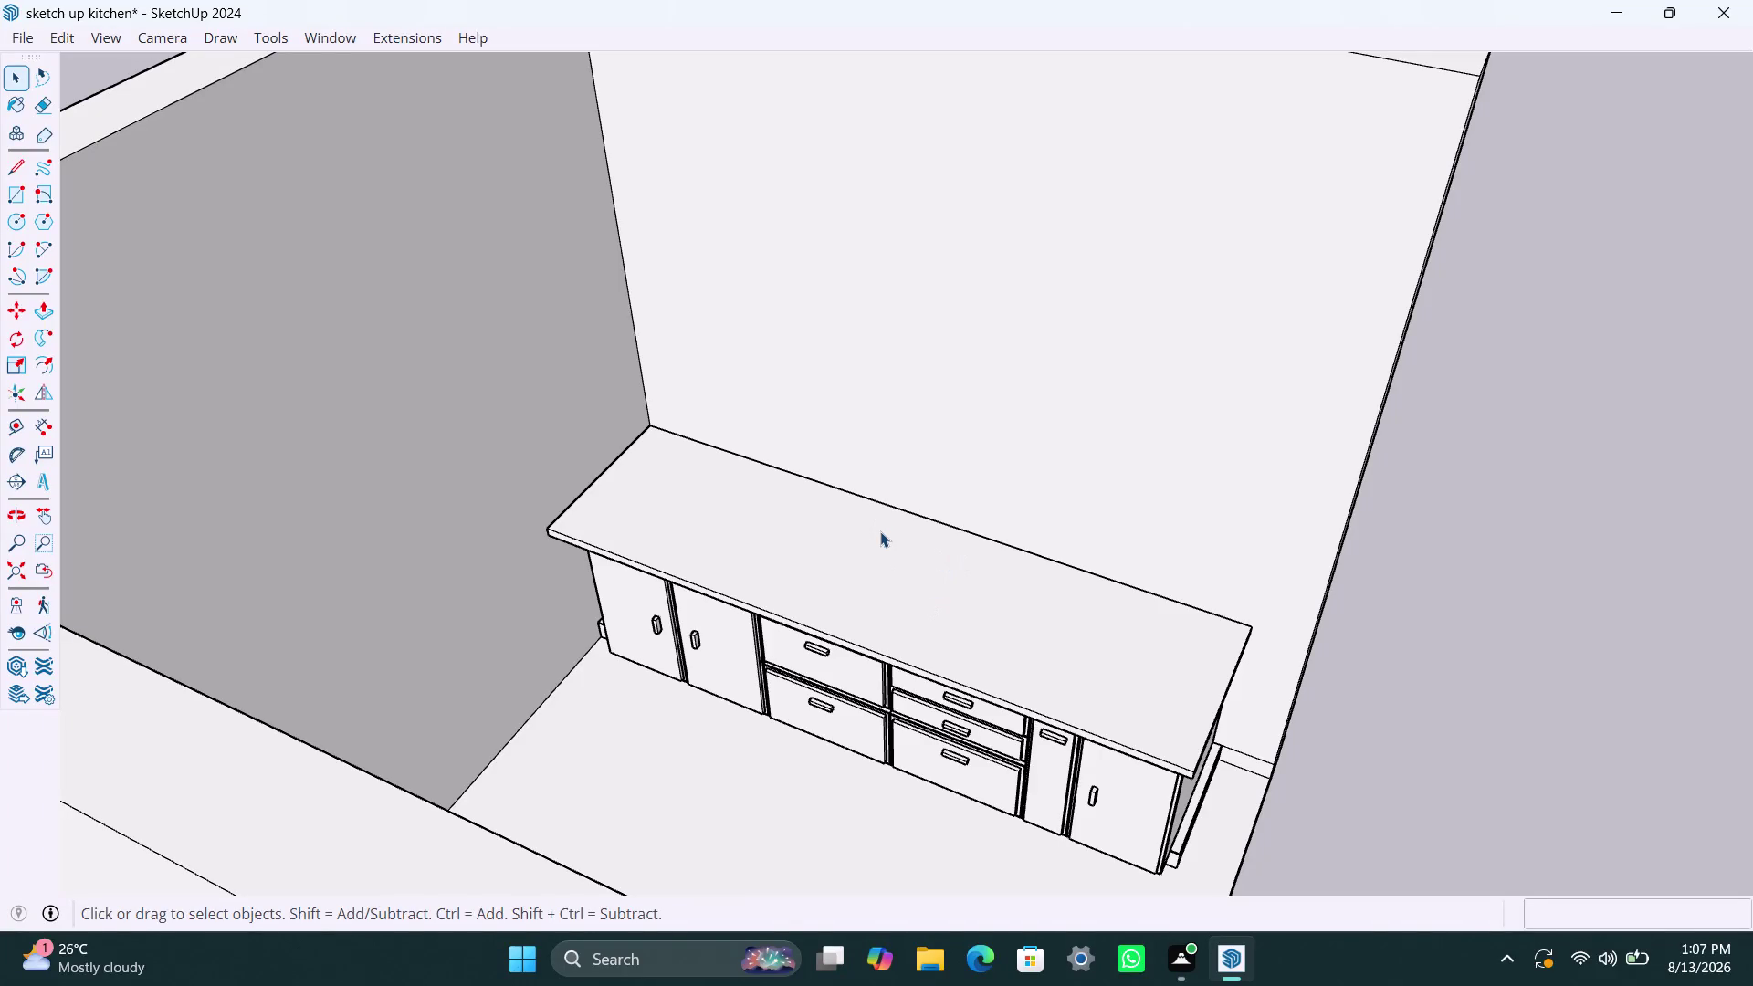
Use the Tape Measure from the countertop's back edge to add a guide 582 mm up the wall.
key(t)
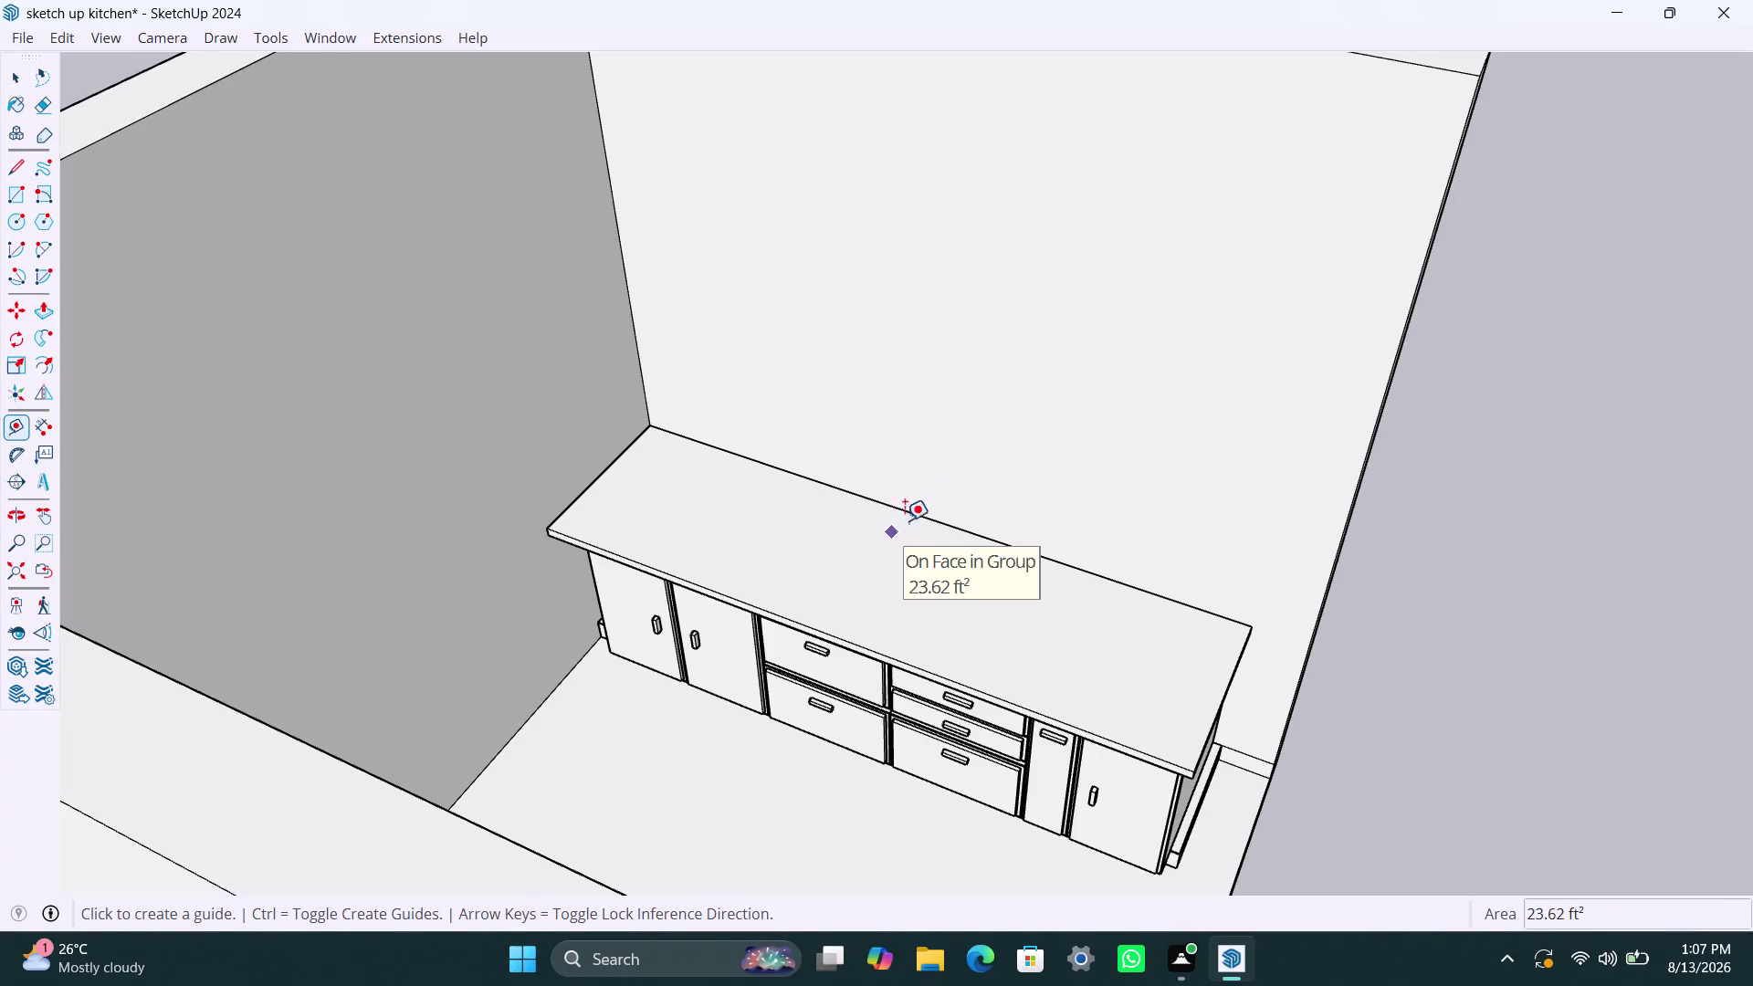
click(907, 515)
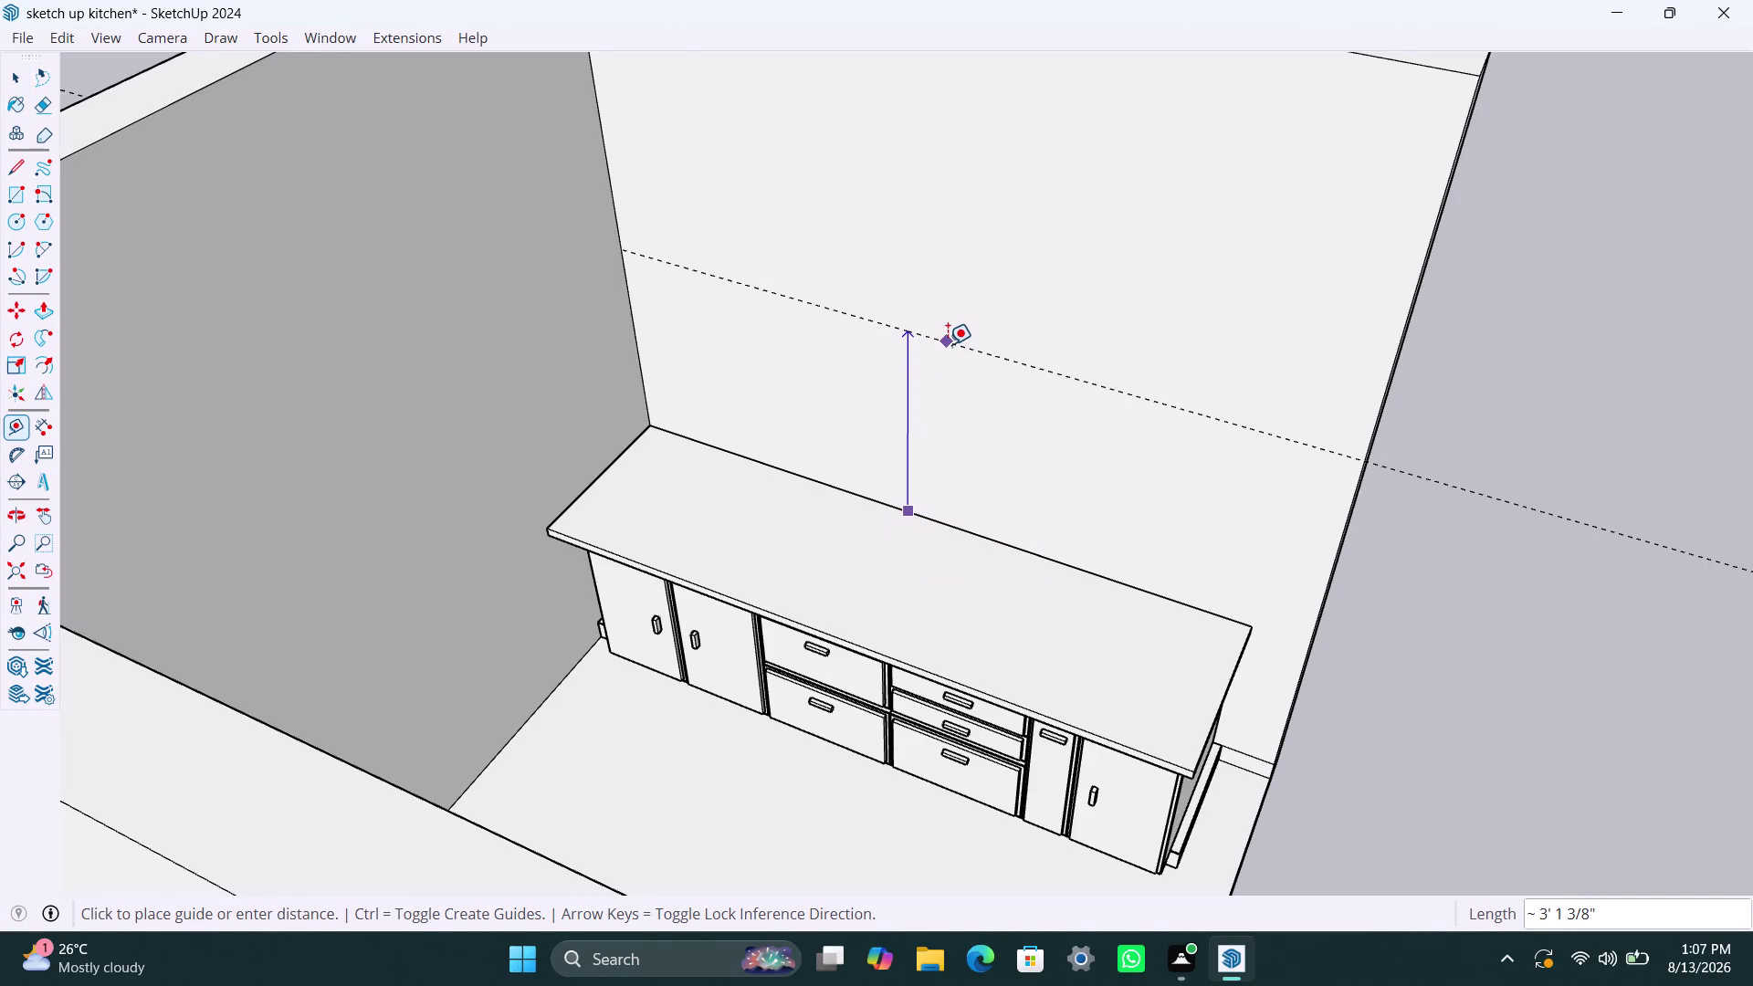
key(5)
text(8)
text(3)
key(BackSpace)
key(2)
text(mm)
key(Return)
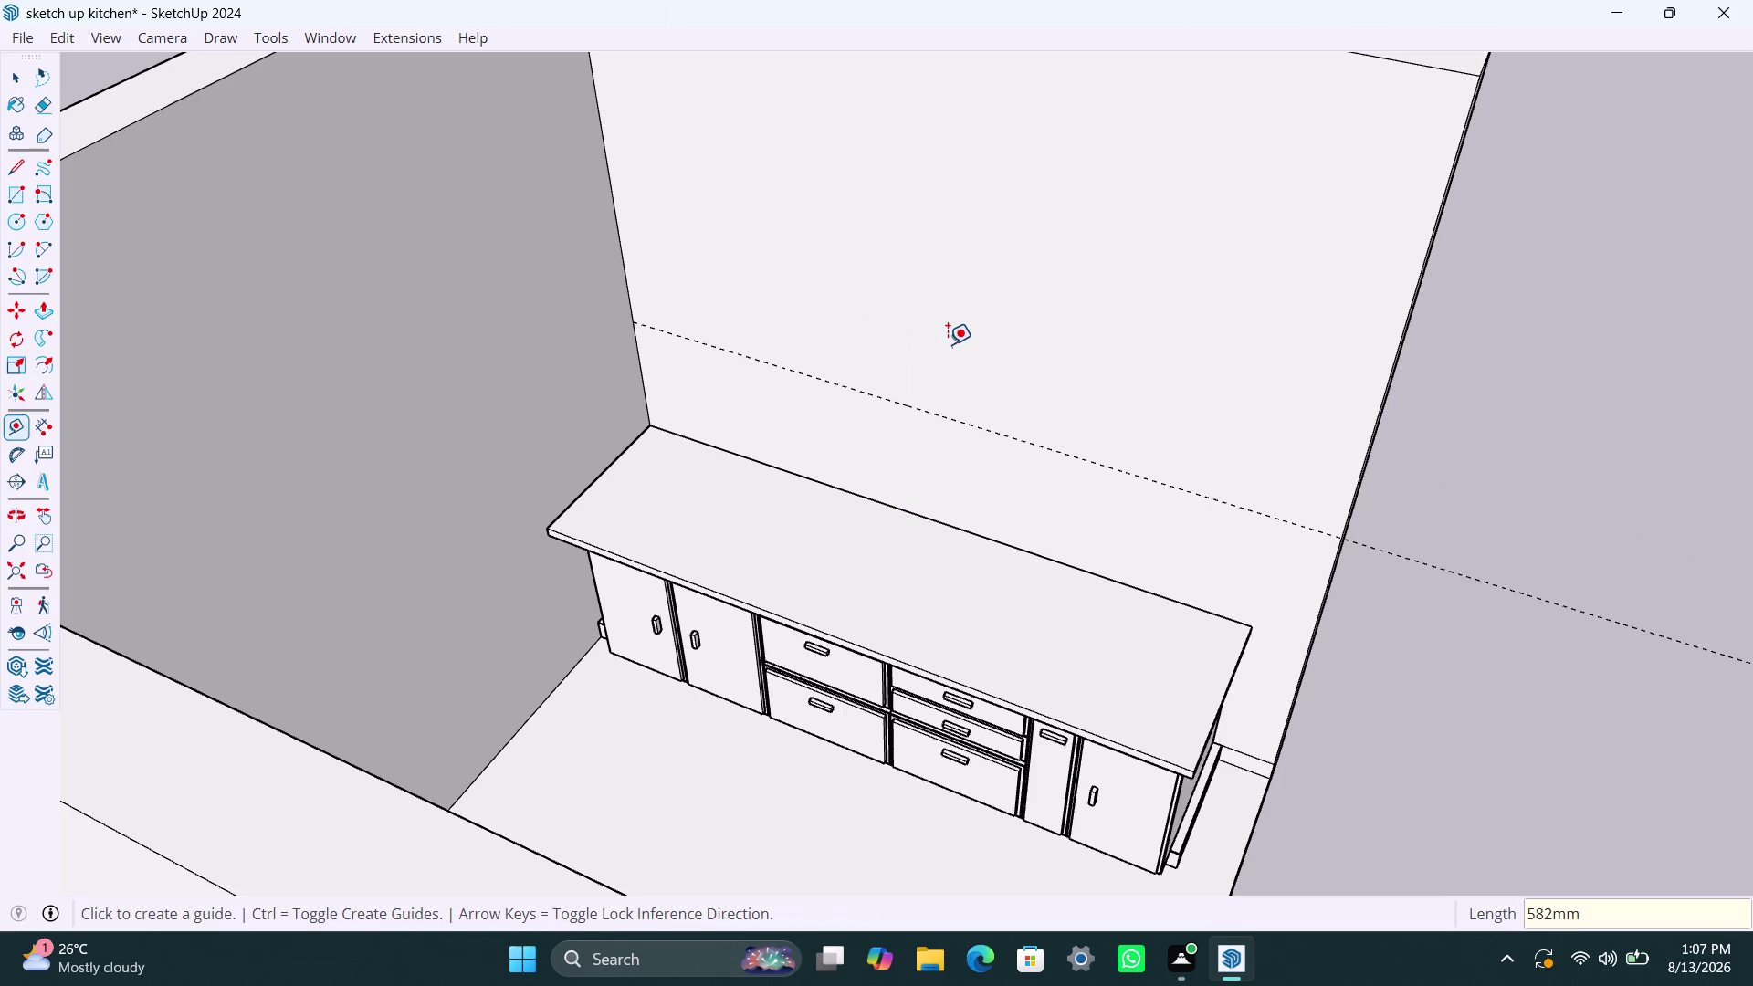